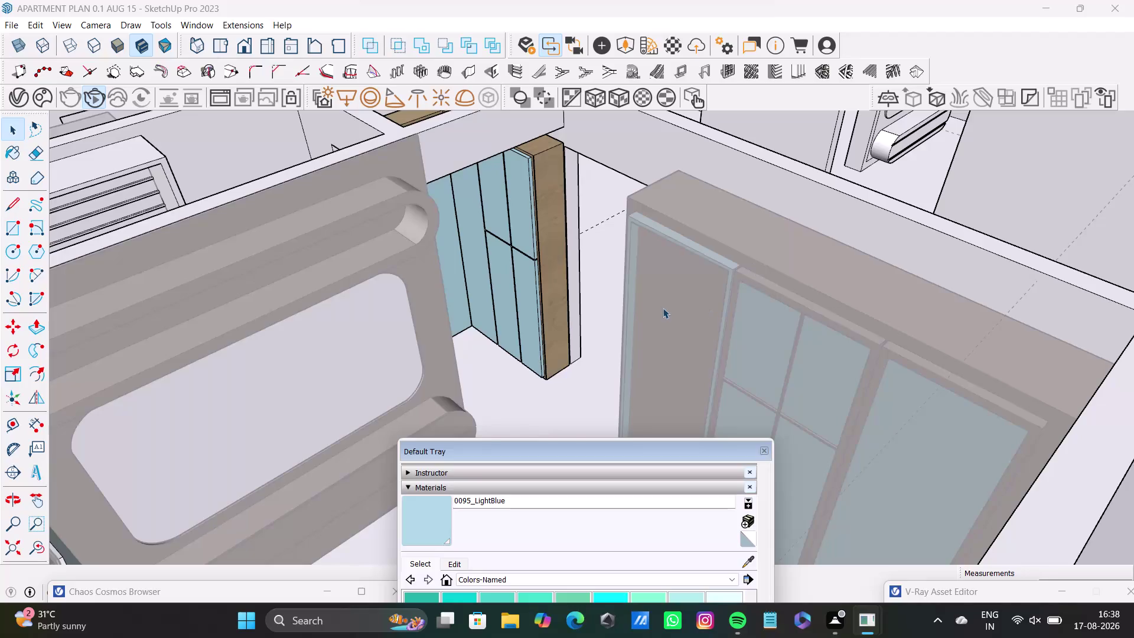
key(space)
click(1034, 344)
scroll(up, 3)
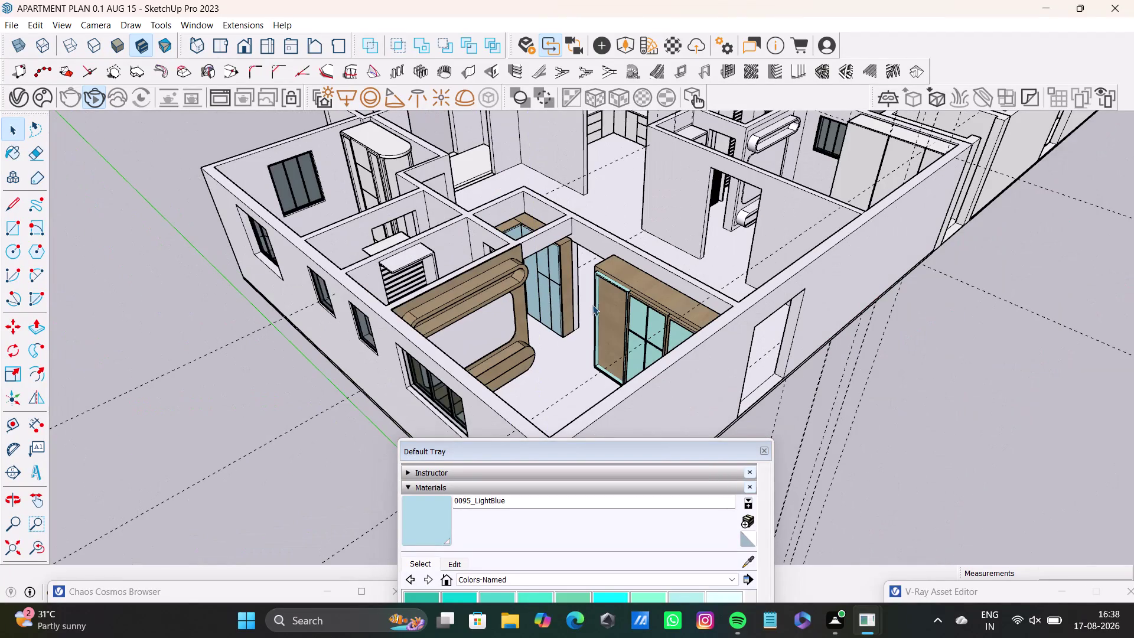
scroll(up, 3)
middle_drag(613, 297, 655, 337)
scroll(up, 3)
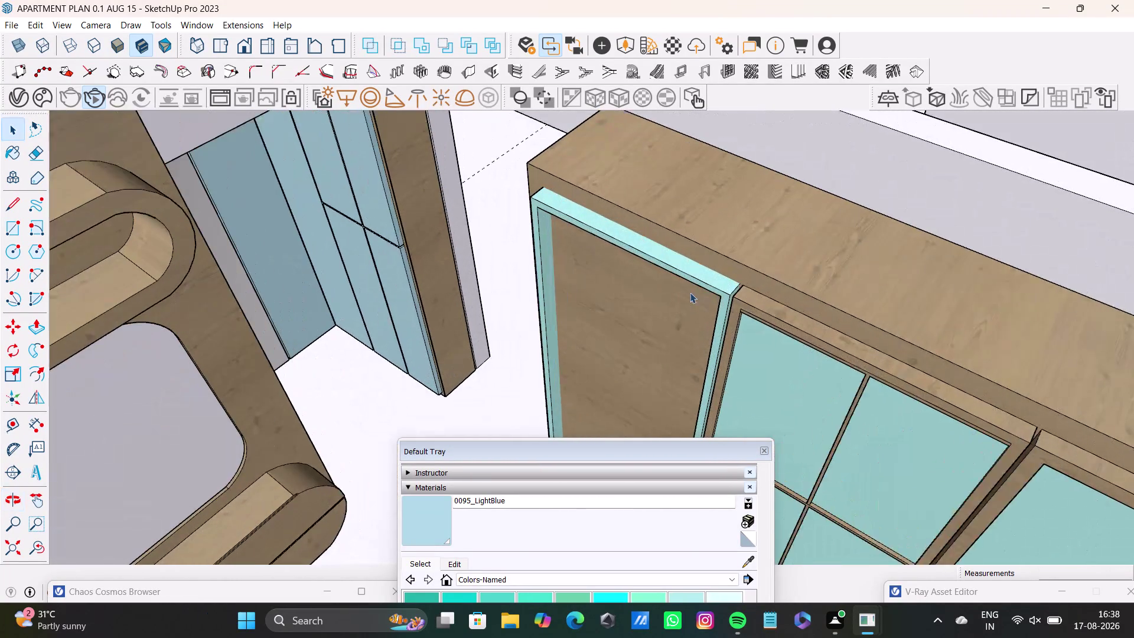
click(728, 280)
click(725, 282)
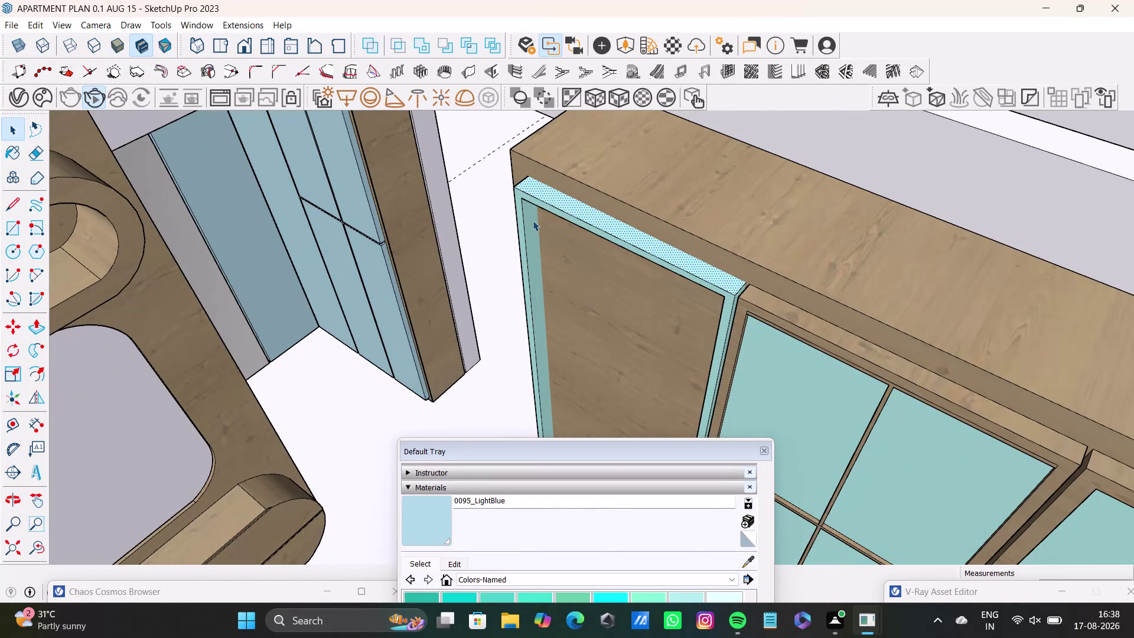
click(532, 222)
click(522, 223)
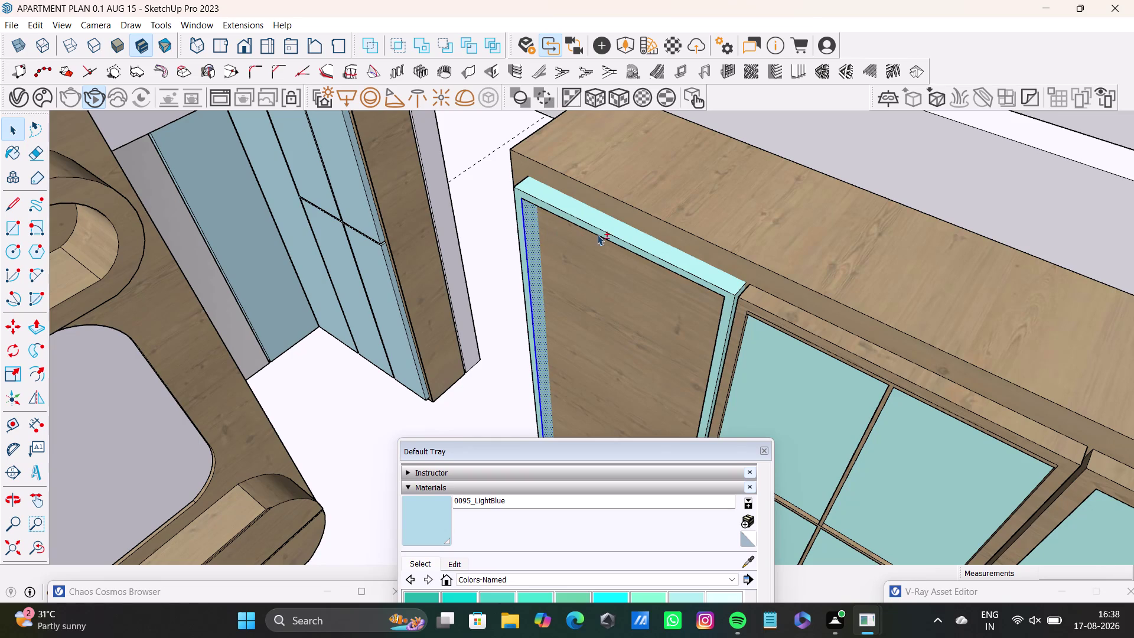